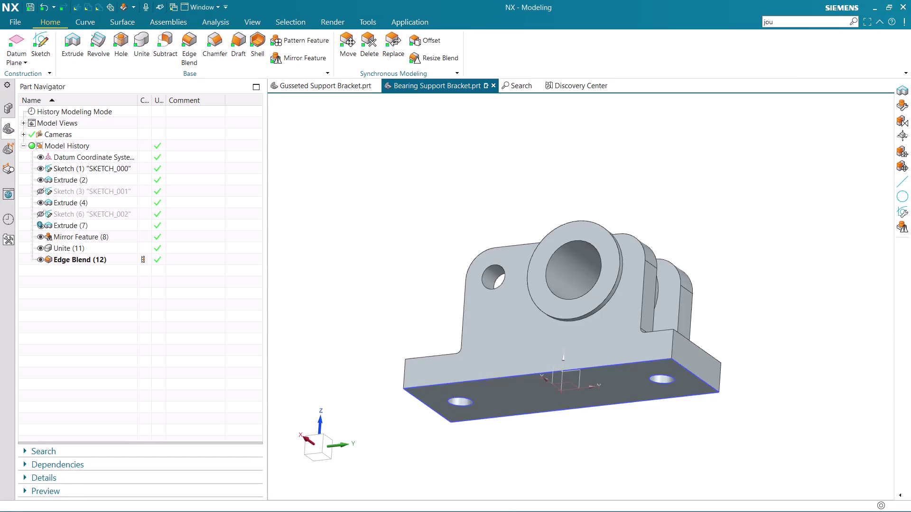
Orbit and zoom around the bracket to inspect the boss hole, supporting ribs and underside.
middle_drag(752, 340, 786, 393)
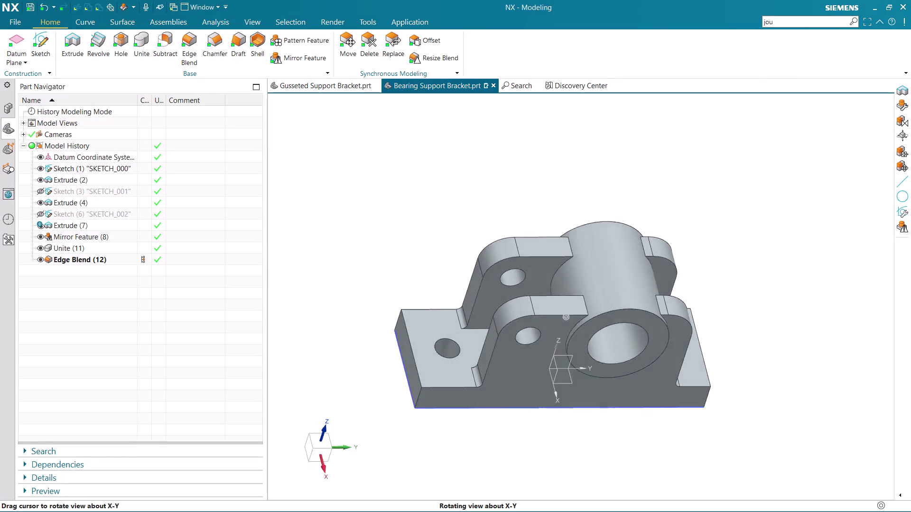
middle_drag(786, 393, 740, 403)
scroll(up, 3)
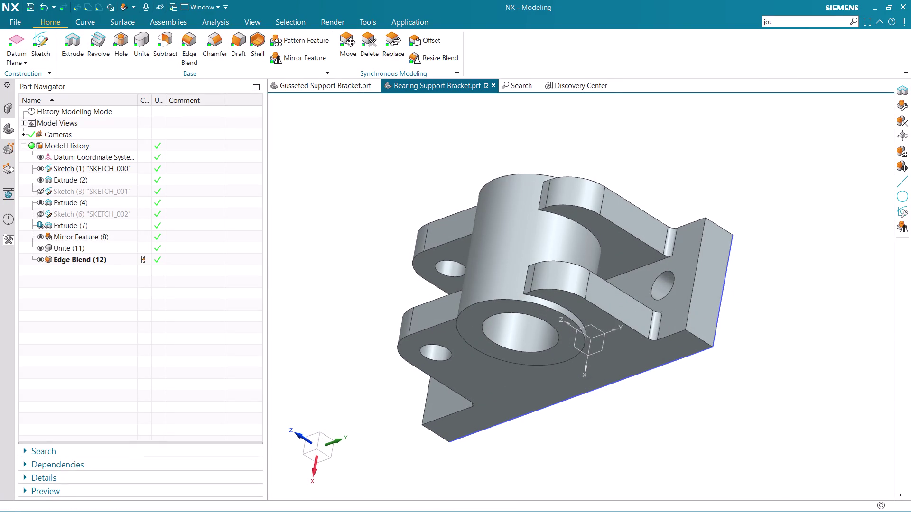
middle_drag(749, 325, 758, 280)
scroll(up, 3)
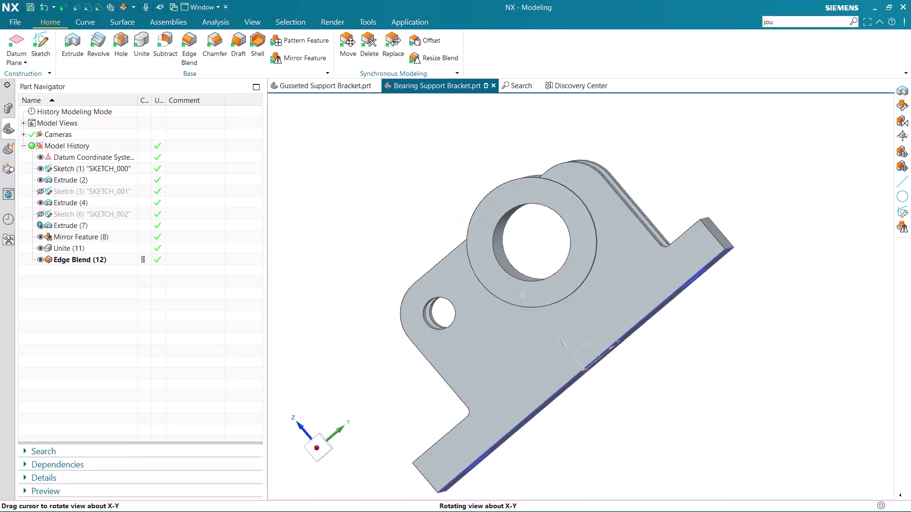
middle_drag(758, 280, 724, 287)
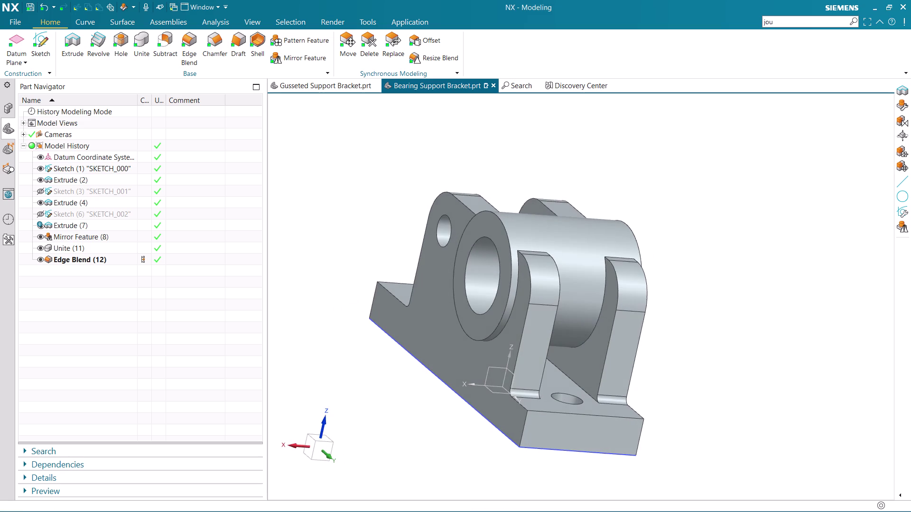